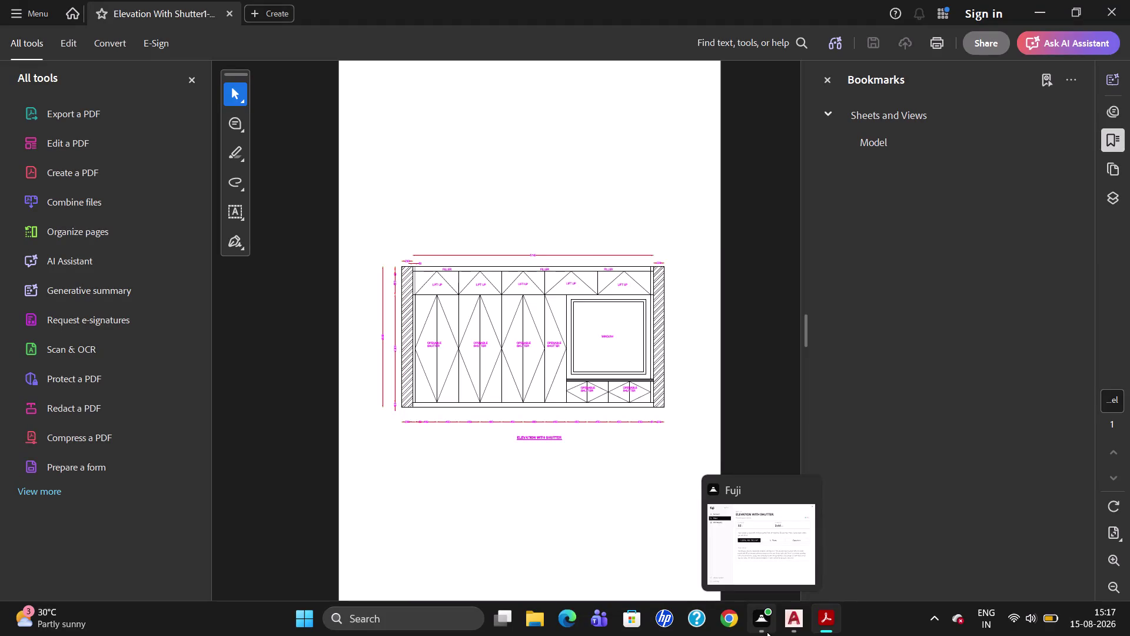
Switch from the plotted PDF in Acrobat back to the AutoCAD shutter elevation drawing.
click(786, 629)
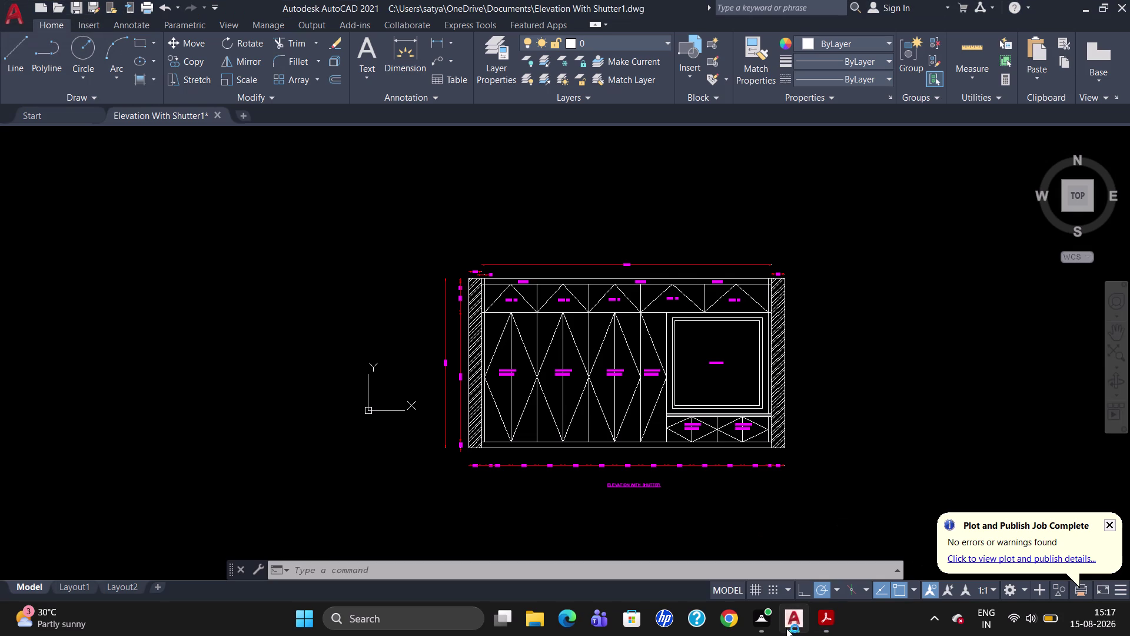